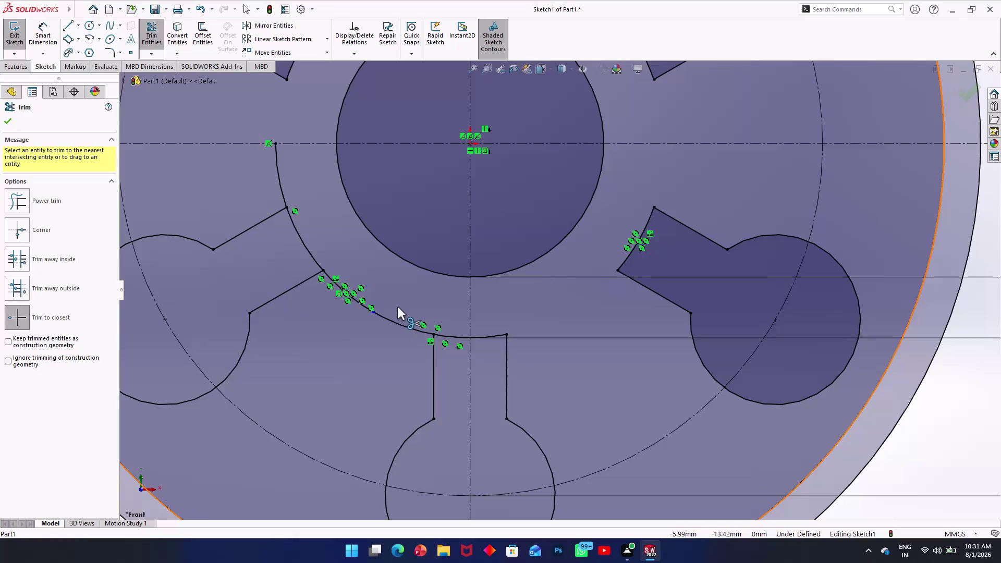
Trim the leftover inner arc pieces between the bottom and left keyhole slots.
click(379, 316)
triple_click(378, 316)
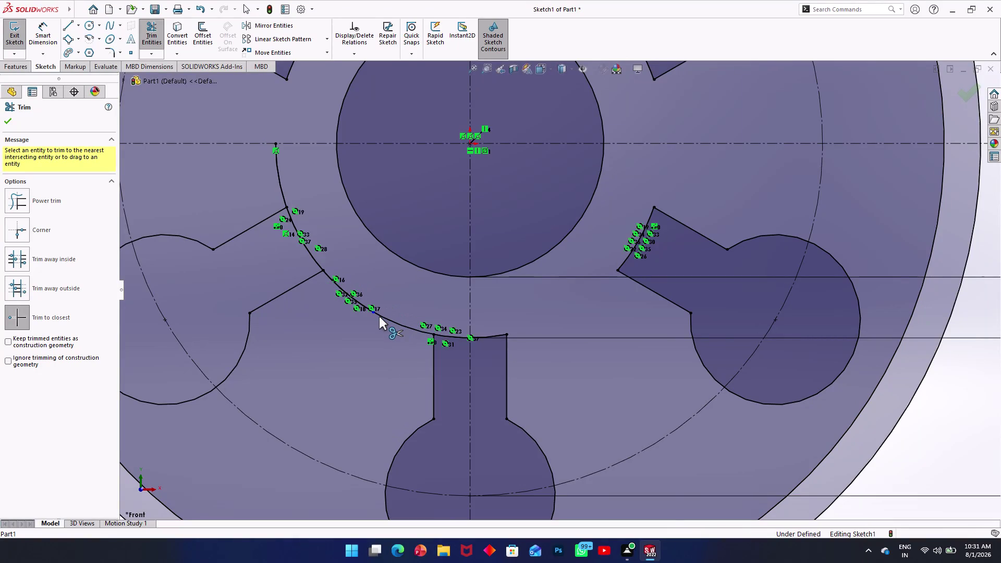
triple_click(356, 298)
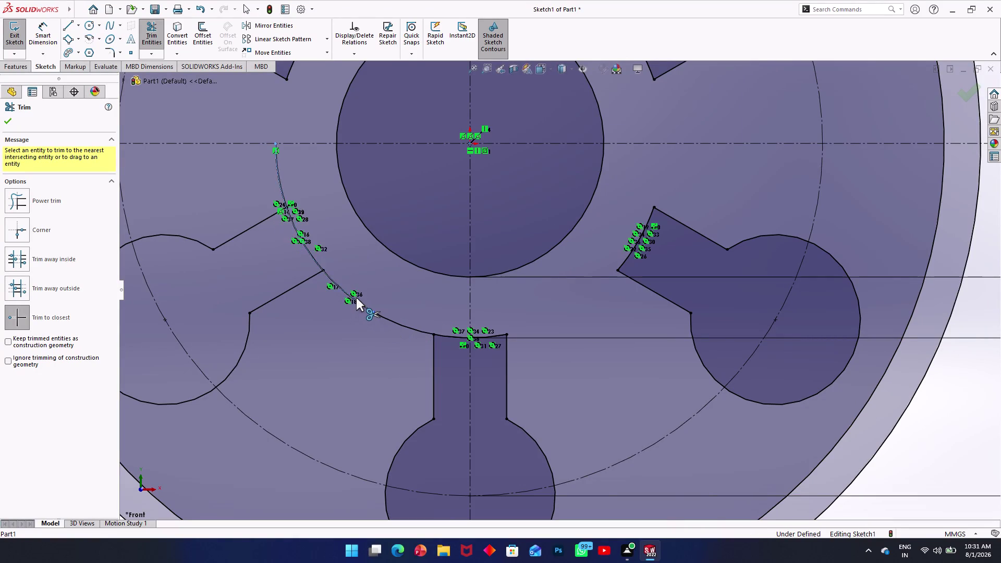
triple_click(356, 297)
triple_click(356, 297)
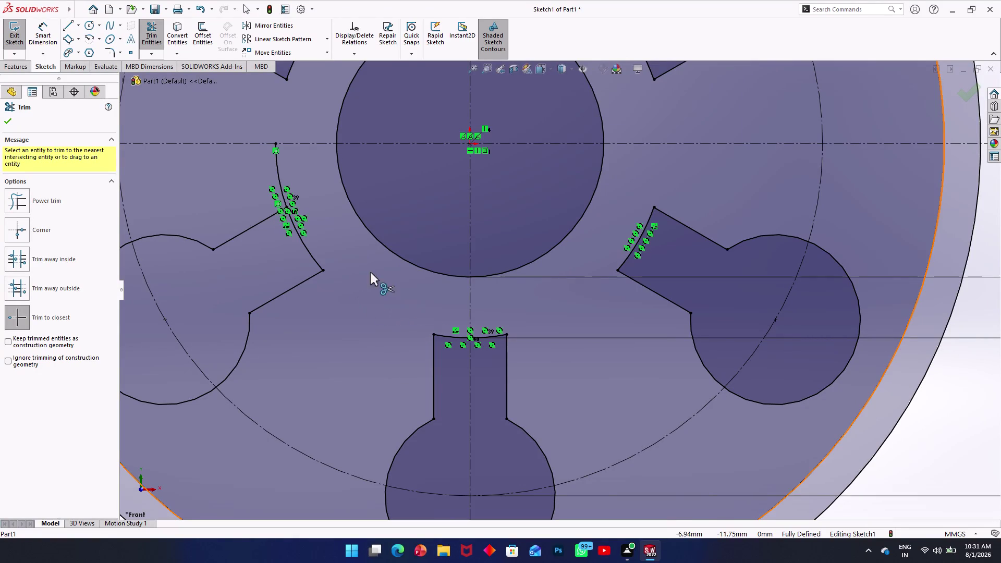
Trim the inner arc fragments between the two left keyhole slots.
triple_click(277, 164)
triple_click(278, 164)
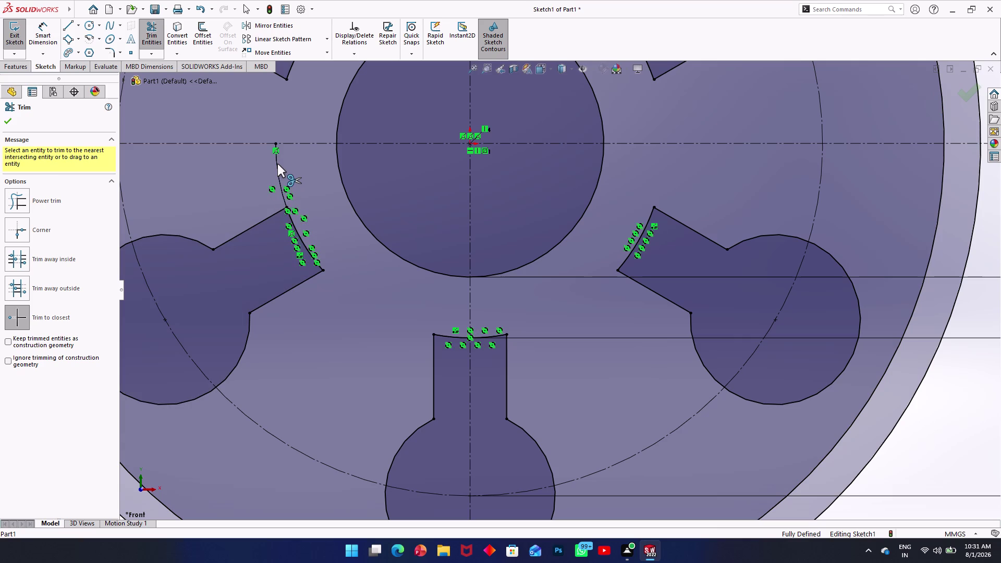
triple_click(277, 164)
click(278, 164)
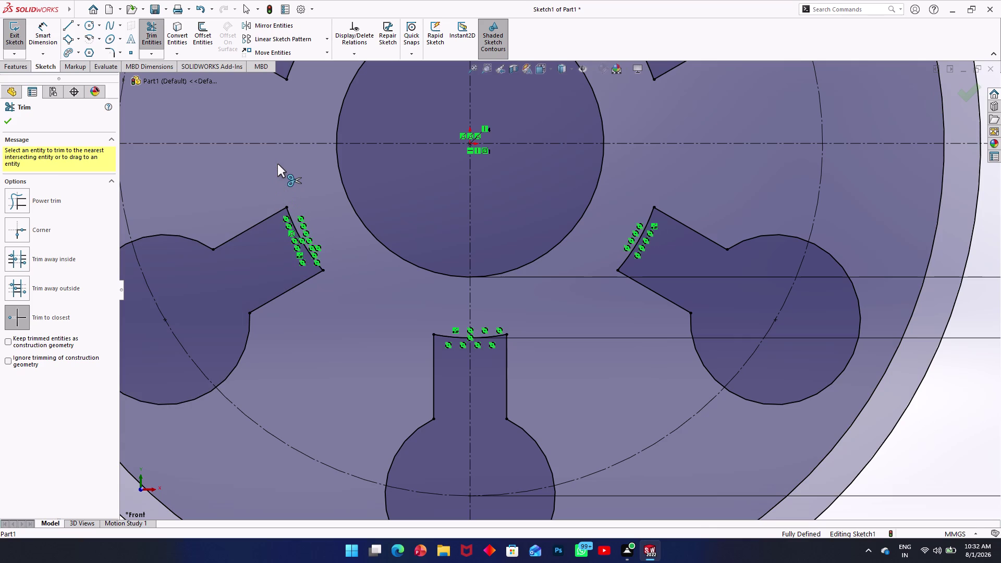
Clear remaining arc fragments at the upper-left slot's opening, then undo the last trim.
click(309, 246)
click(309, 248)
click(309, 248)
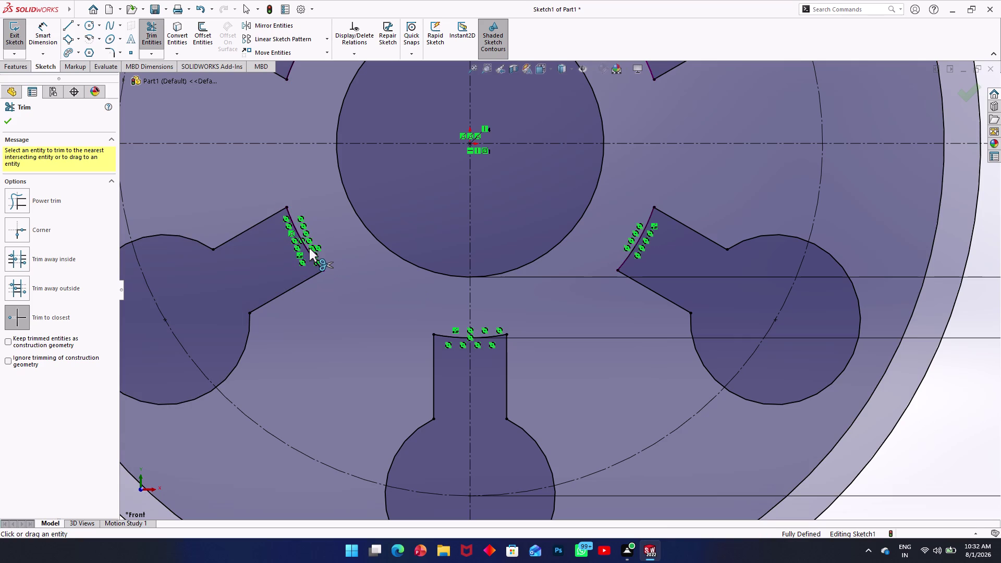
double_click(308, 251)
double_click(308, 252)
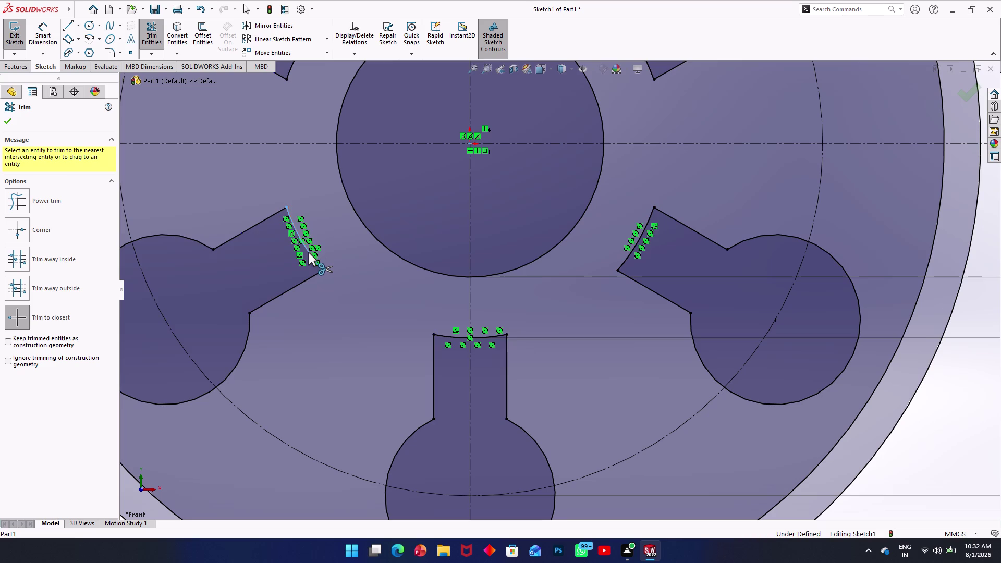
key(ctrl+z)
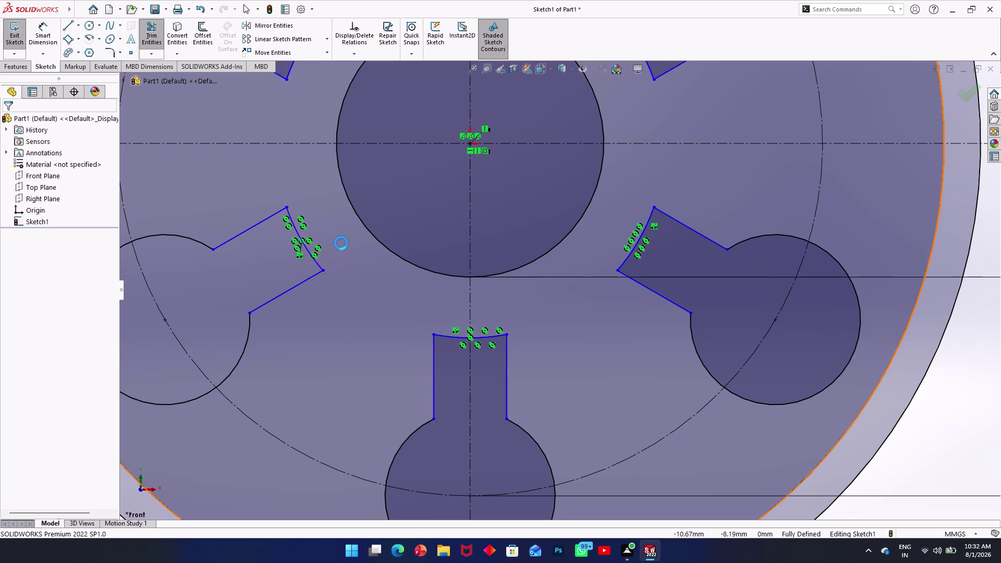
Zoom in and out to review the five clean keyhole slots around the central bore.
scroll(up, 3)
scroll(up, 3)
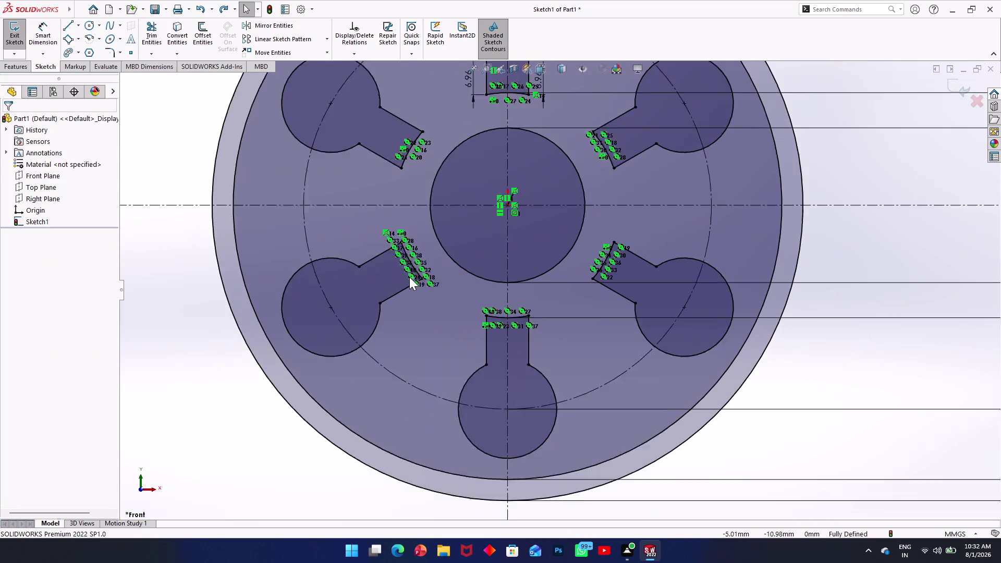
scroll(down, 3)
scroll(up, 3)
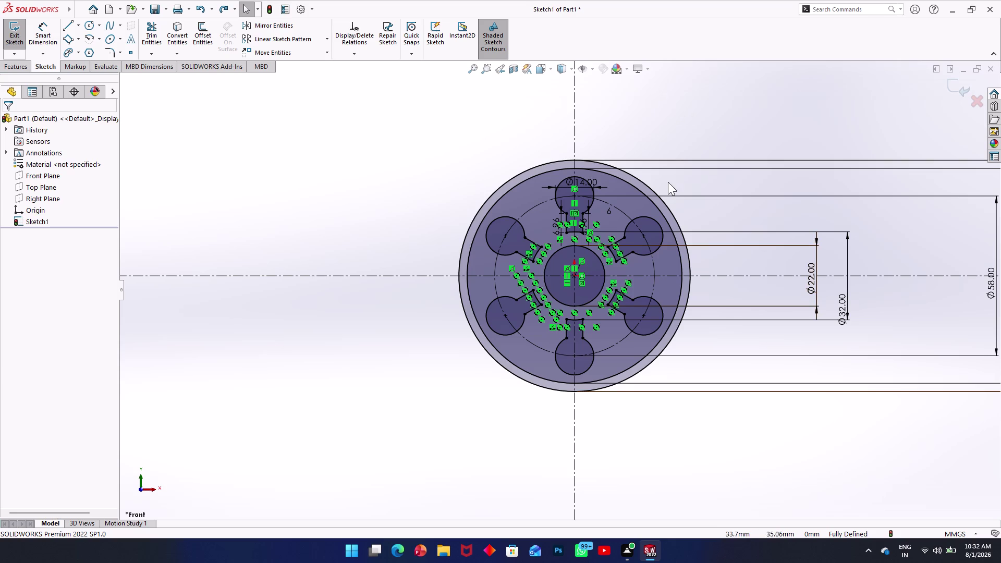
scroll(up, 3)
scroll(down, 3)
scroll(down, 3)
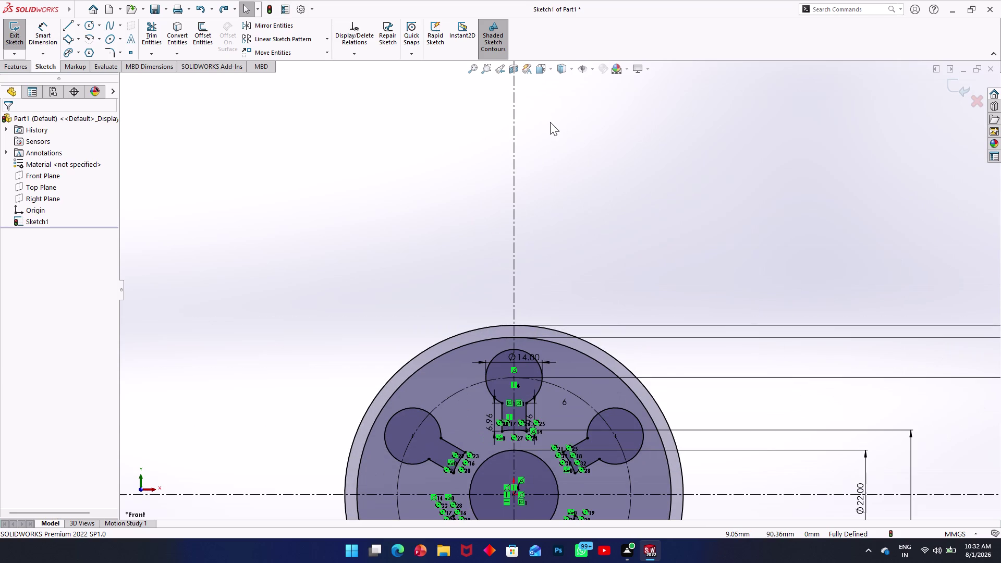